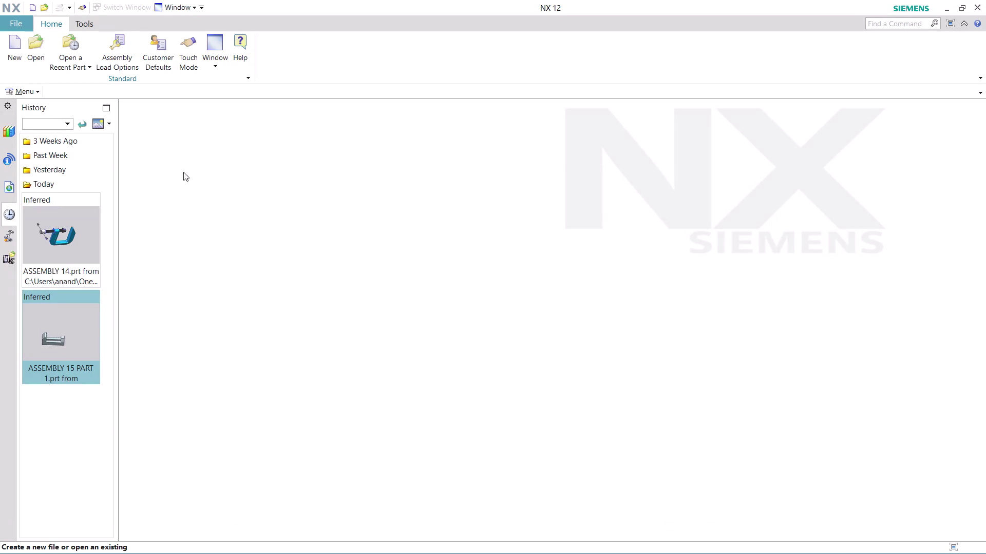
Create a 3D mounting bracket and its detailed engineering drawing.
Search Find a Command for JOURNAL commands.
click(895, 22)
text(JO)
text(URNAL)
key(Return)
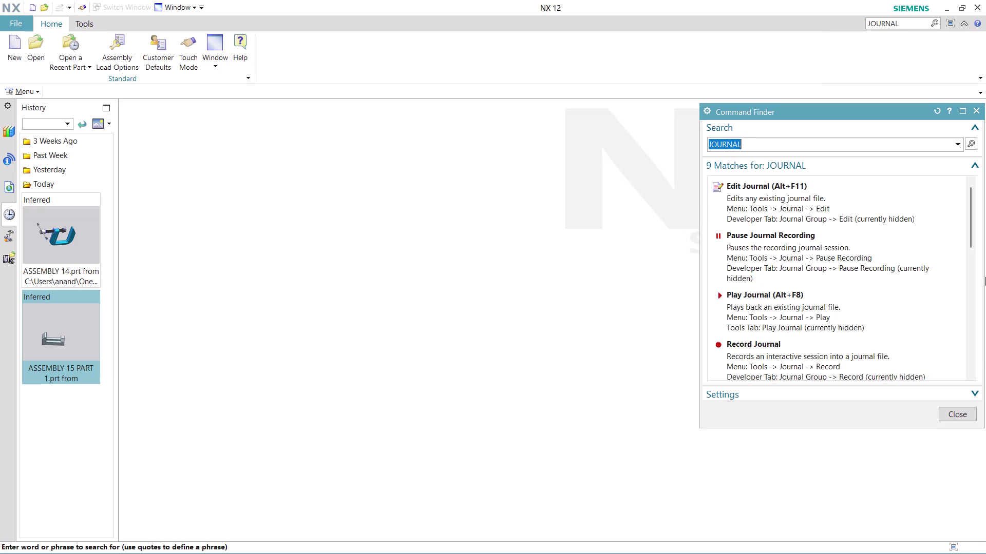
Start Record Journal from the search results and acknowledge its replay-limits notice.
scroll(down, 3)
scroll(down, 3)
scroll(down, 3)
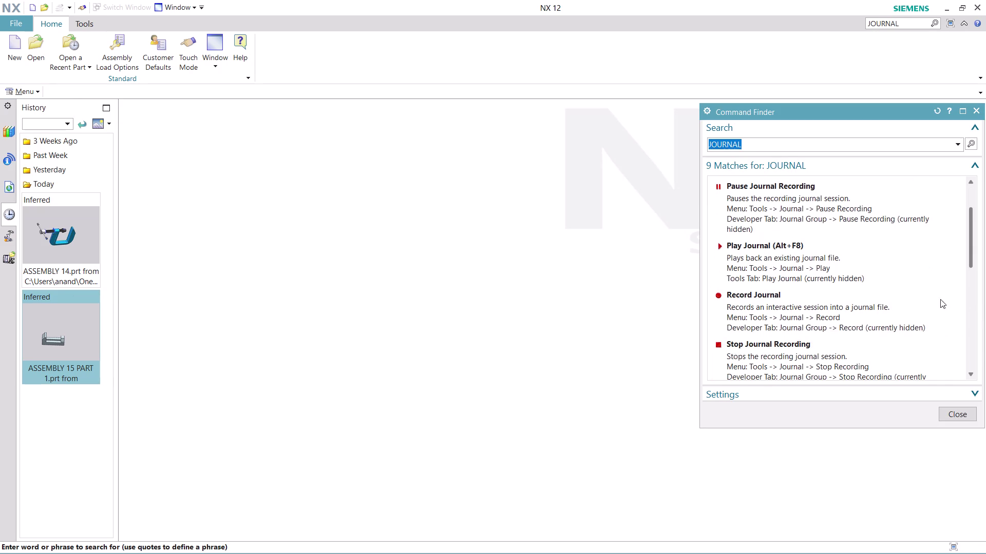
click(770, 310)
click(559, 333)
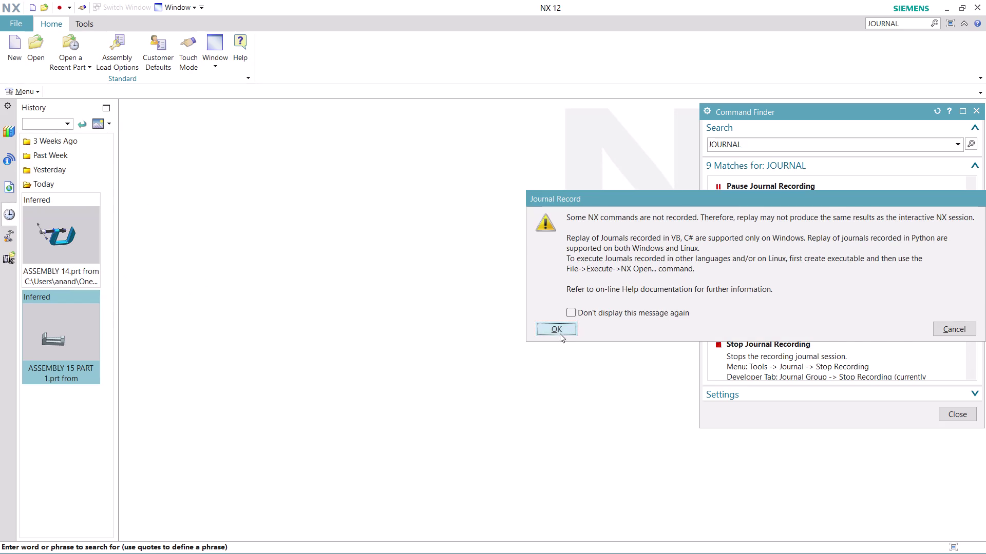
click(520, 215)
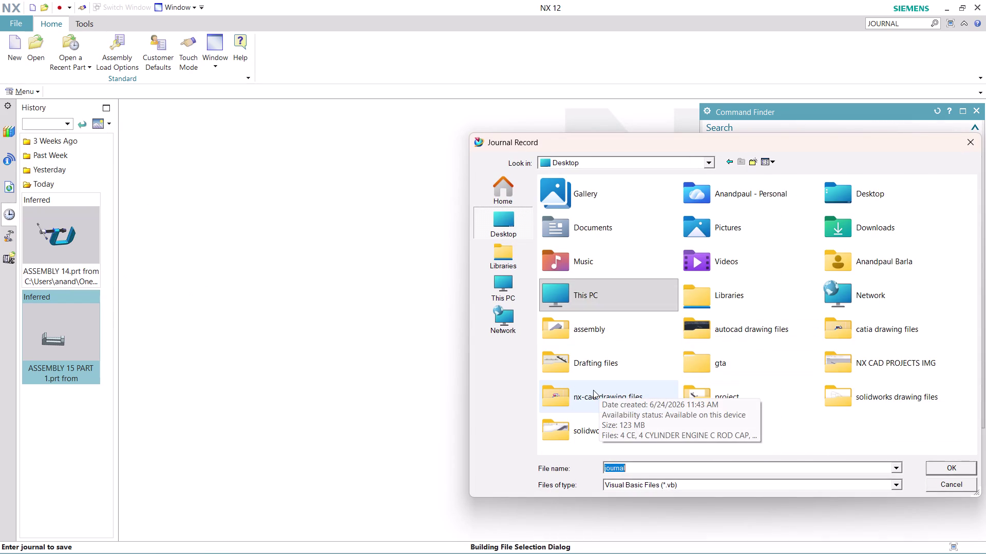
Open the nx-cad drawing files folder as the journal save location.
click(593, 390)
double_click(593, 390)
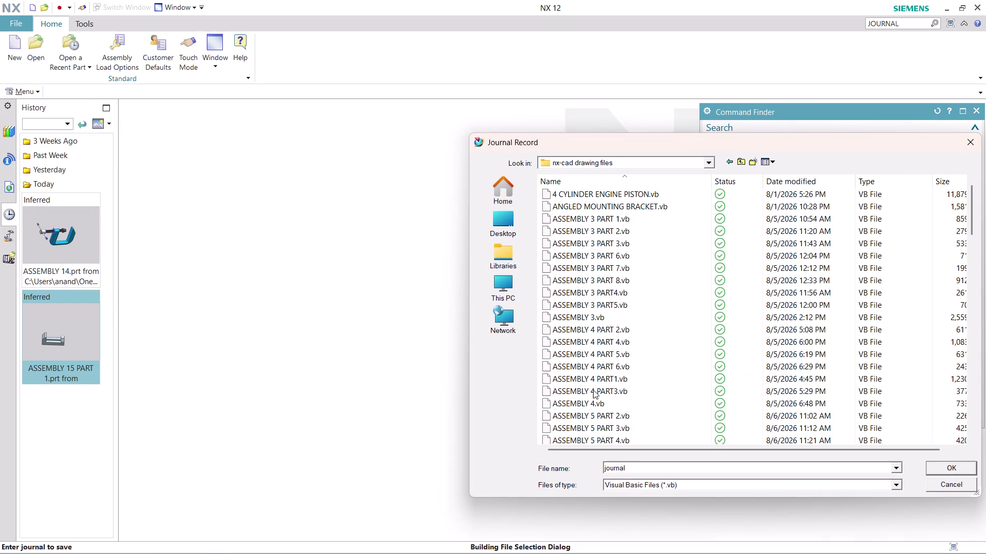
click(658, 464)
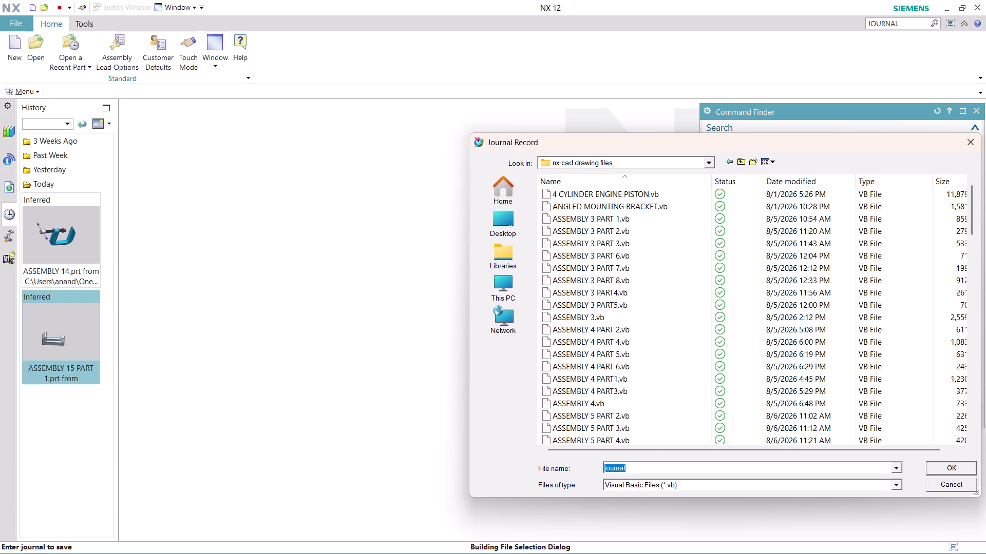
Save the journal as 'ASSEMBLY 15 PART' to begin journaling.
text(ASS)
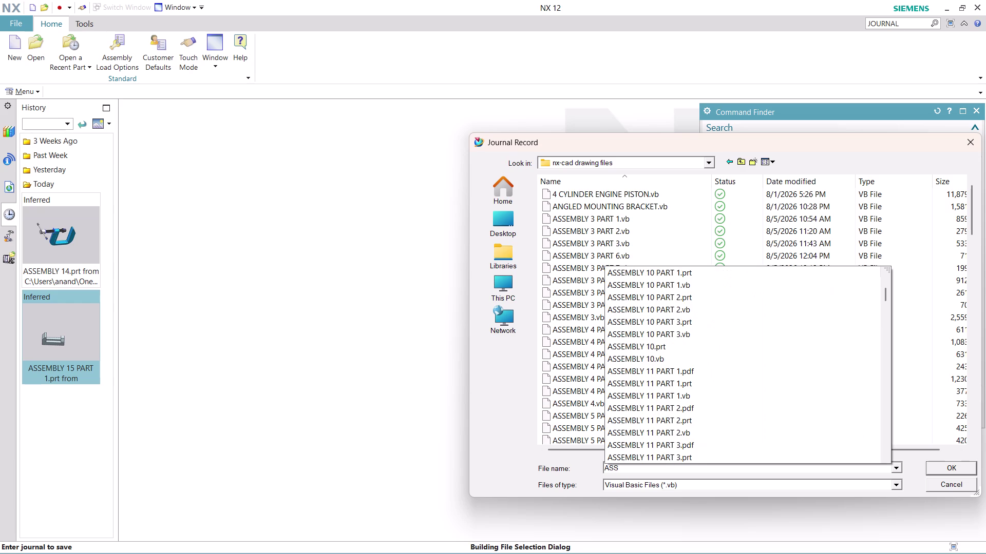
key(e)
text(MBL)
text(Y)
key(space)
text(1)
text(5)
key(space)
text(P)
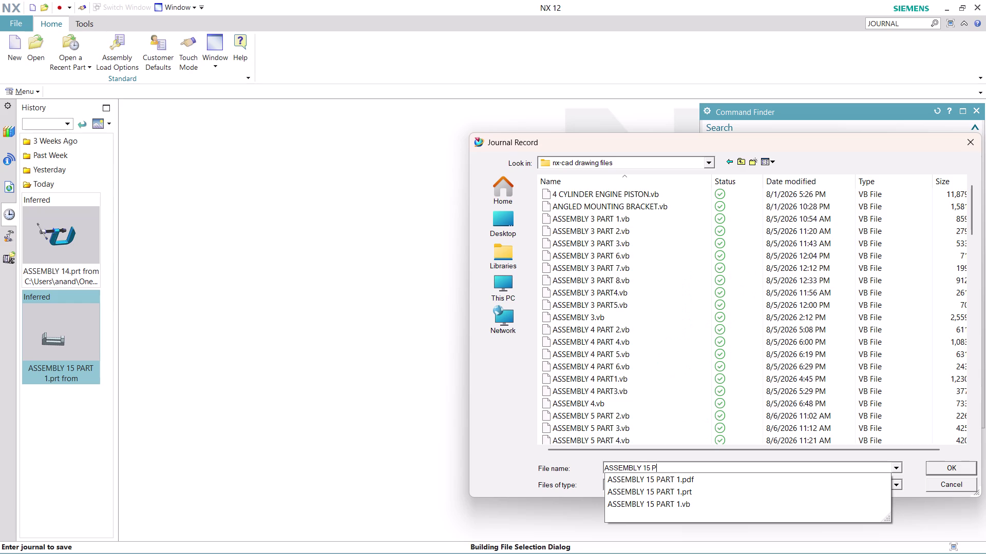
text(ART)
key(space)
key(2)
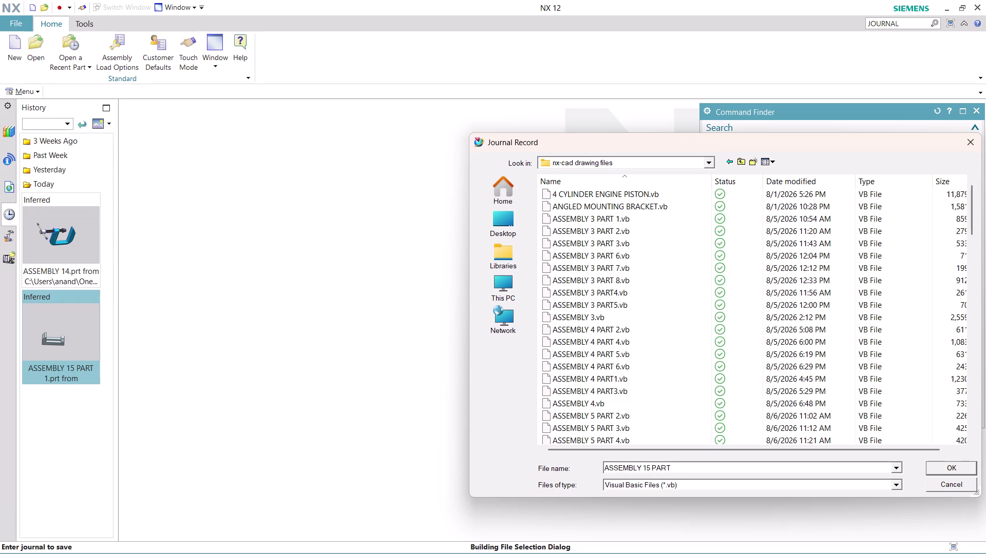
key(Return)
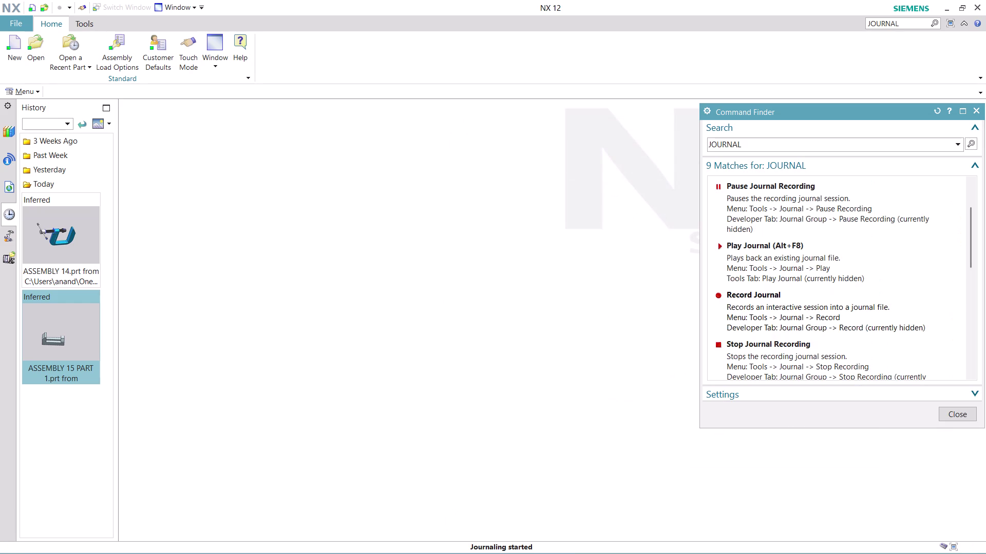
Close Command Finder and create a new Model-template part, model1.prt.
click(950, 413)
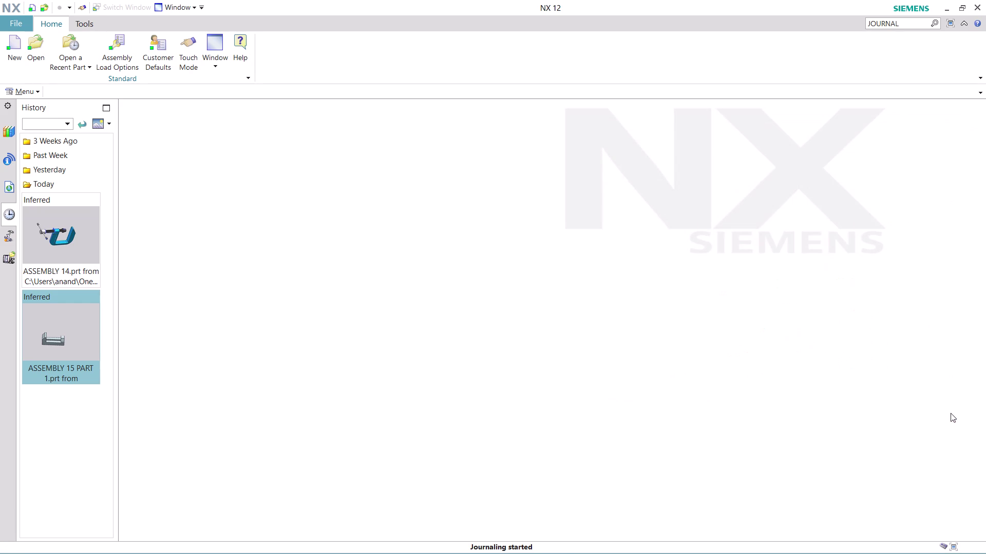
click(10, 53)
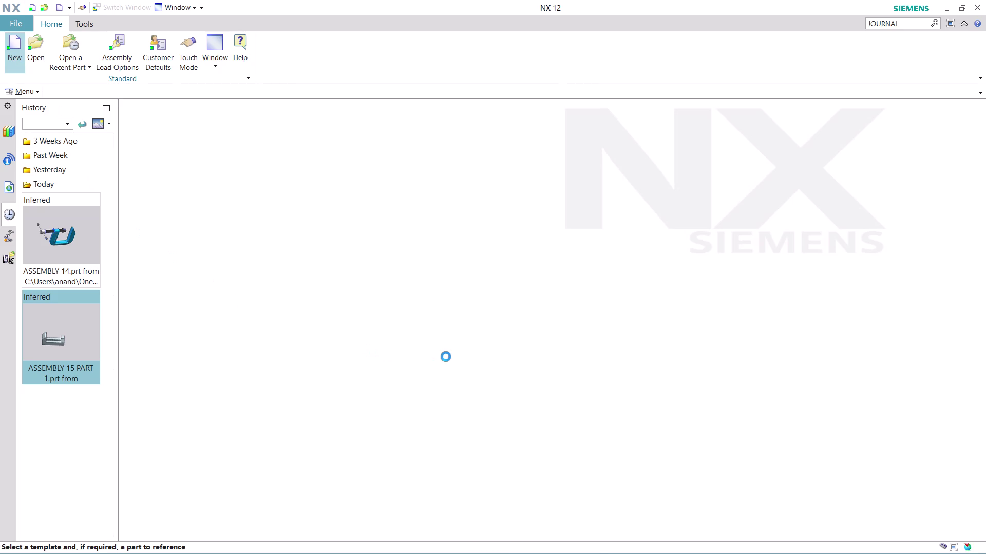
click(532, 540)
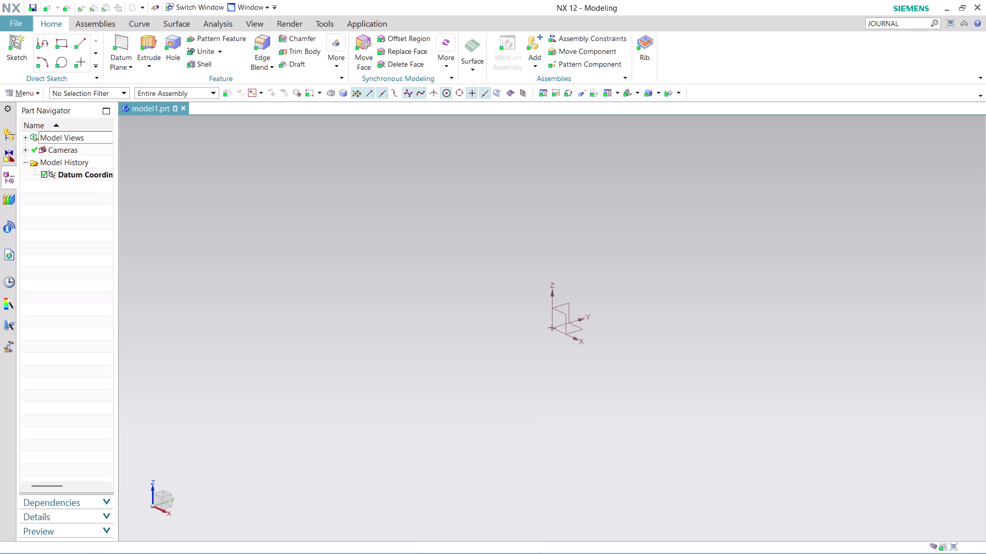
click(37, 93)
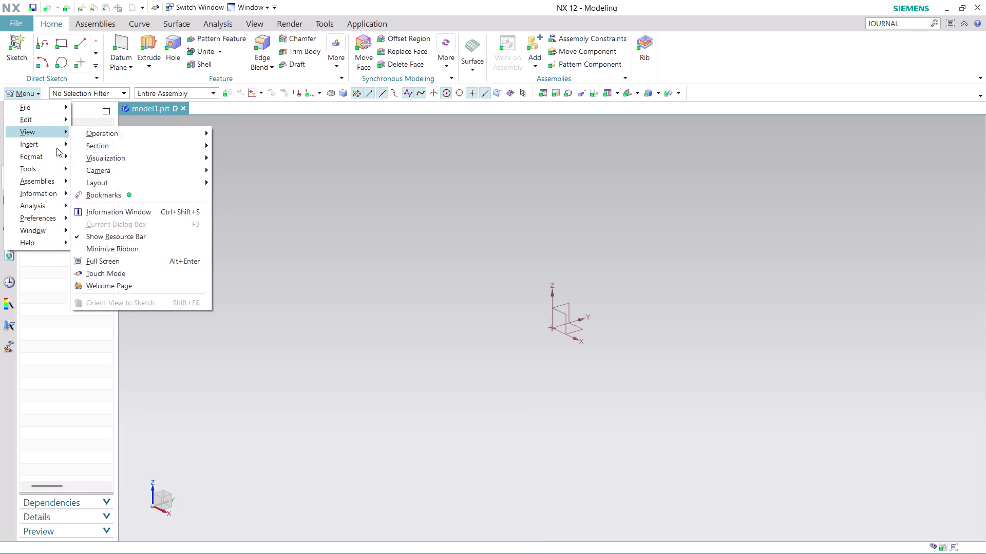
Create a sketch on a new XY plane with horizontal orientation and origin at 0,0,0.
click(130, 153)
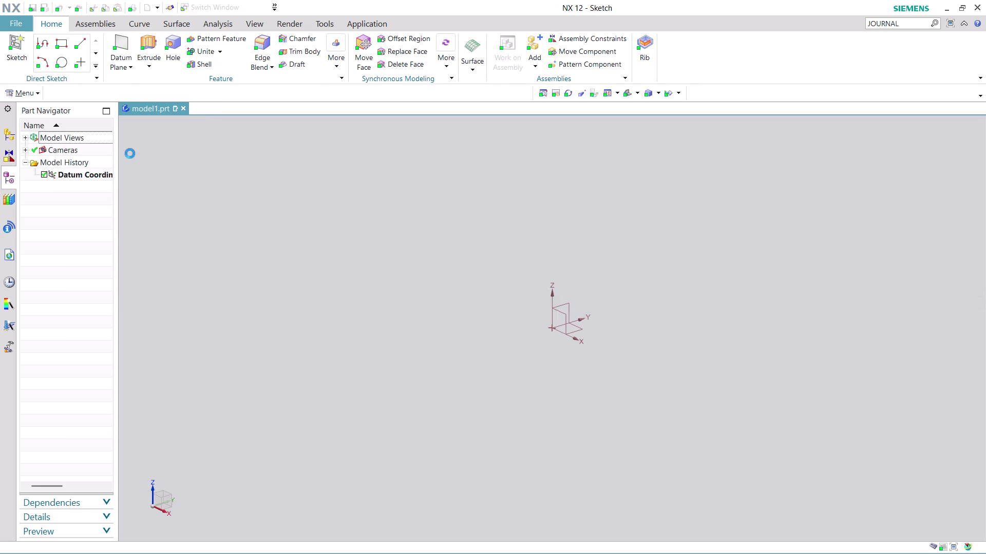
click(166, 175)
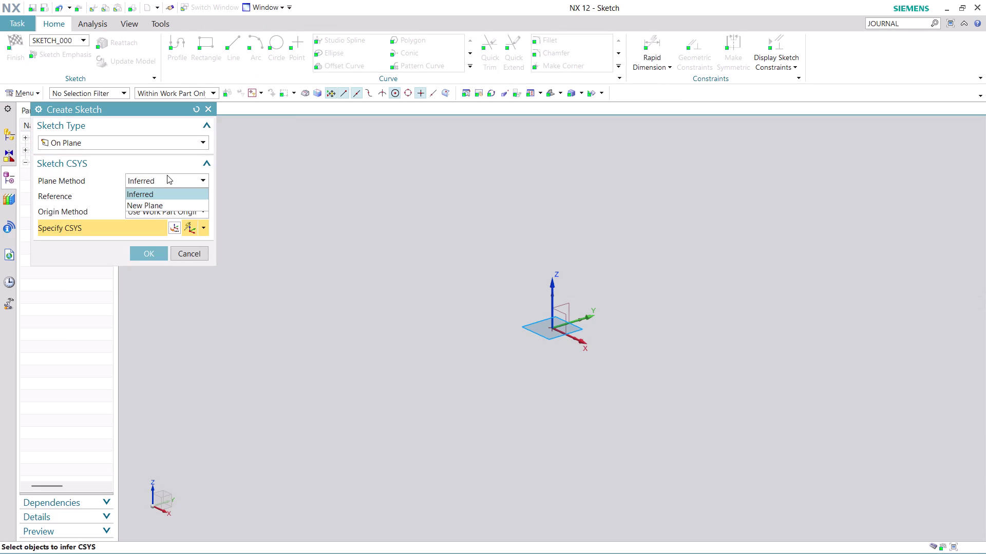
click(167, 202)
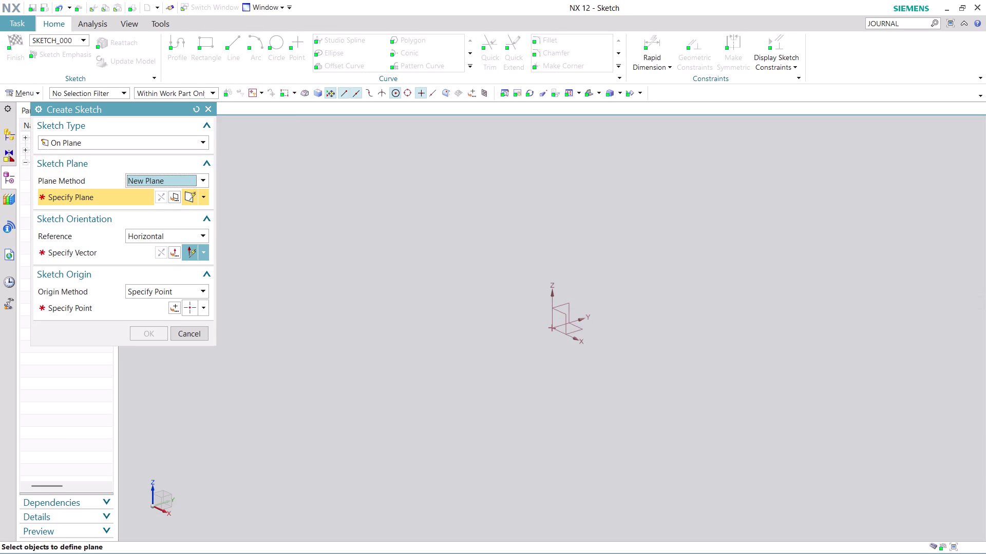
click(576, 327)
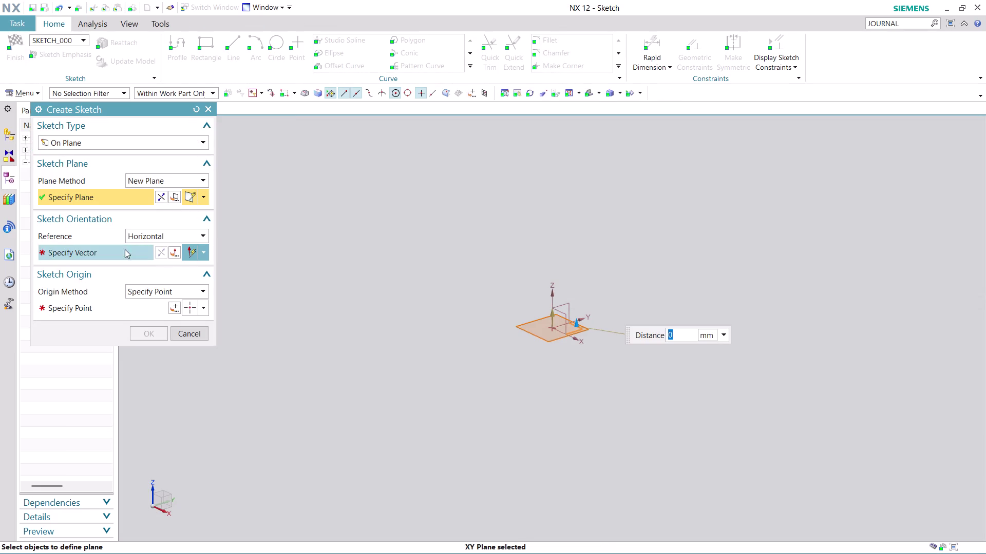
click(84, 255)
click(578, 320)
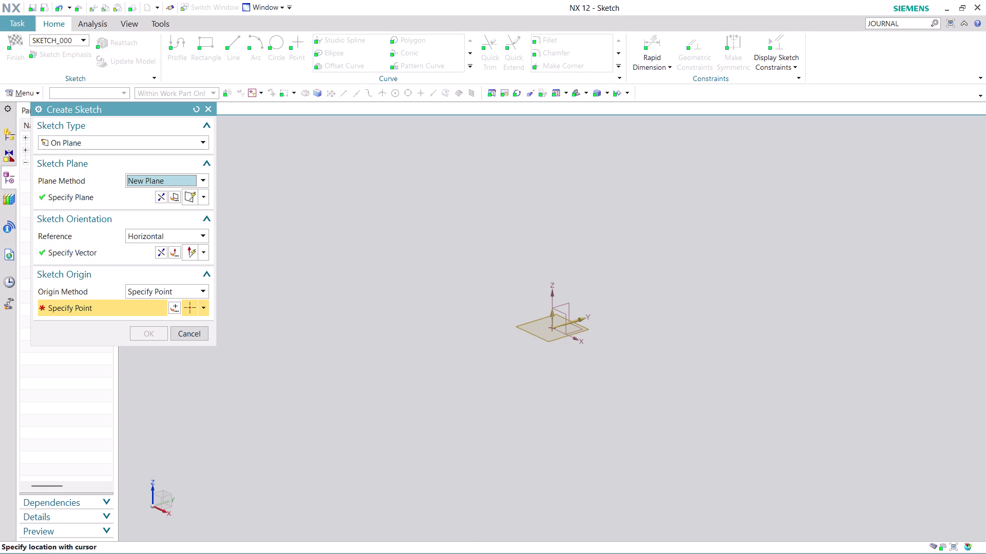
click(178, 308)
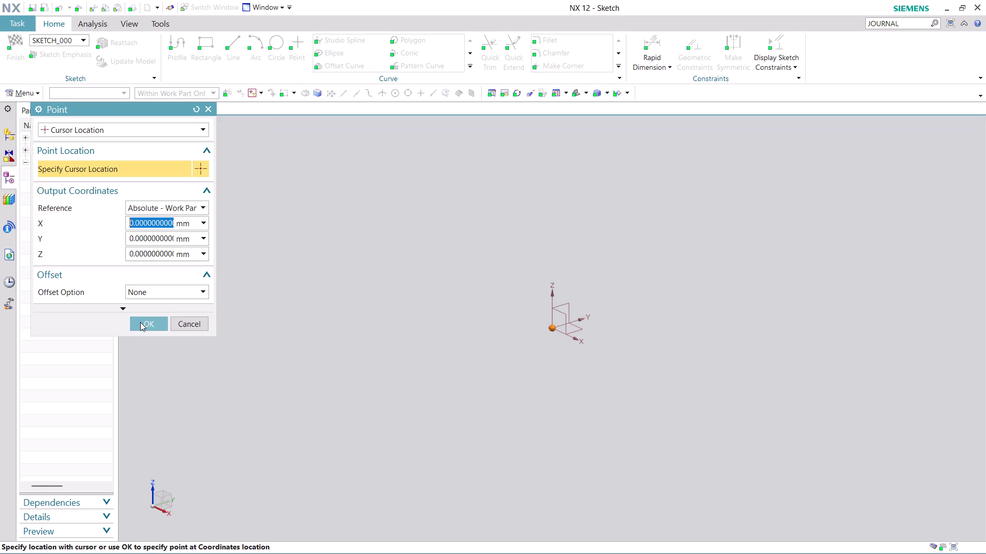
click(140, 323)
click(145, 330)
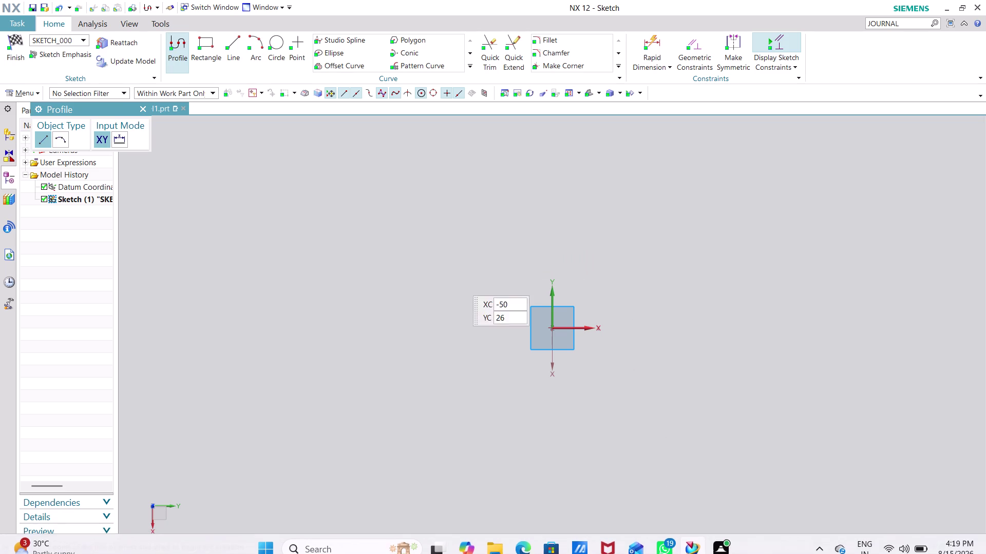
Start the profile at -50,26 and draw lines of 103, 97, 26 and 66.
click(485, 323)
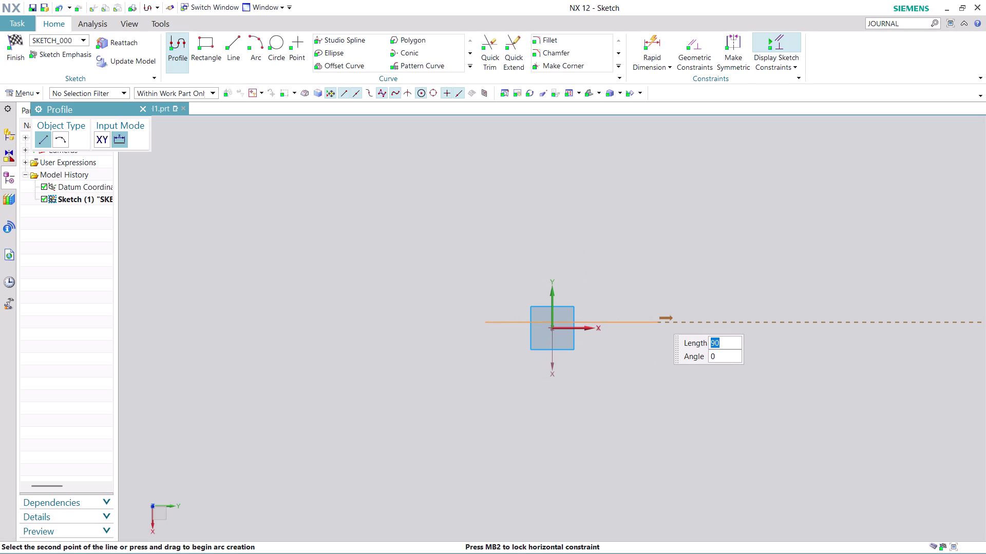
click(683, 316)
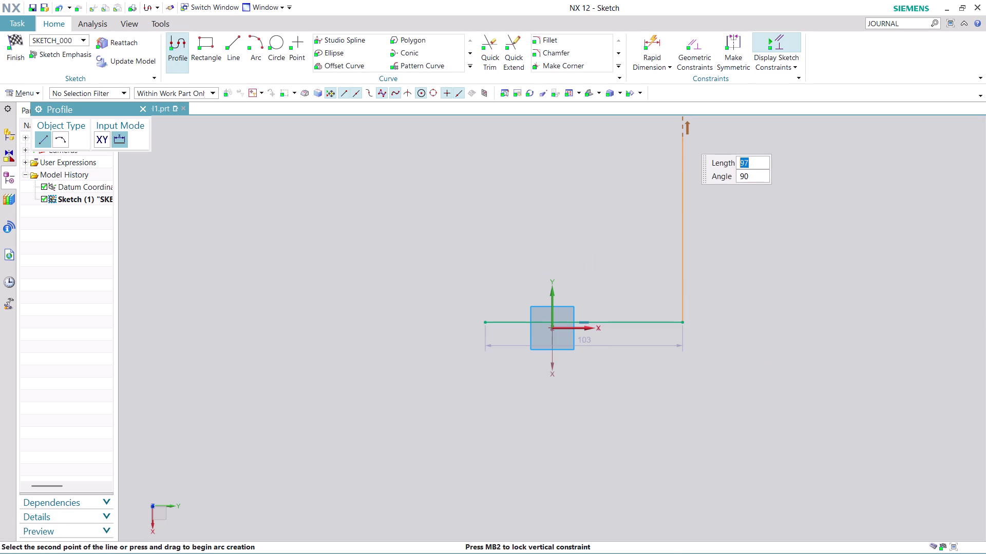
click(684, 137)
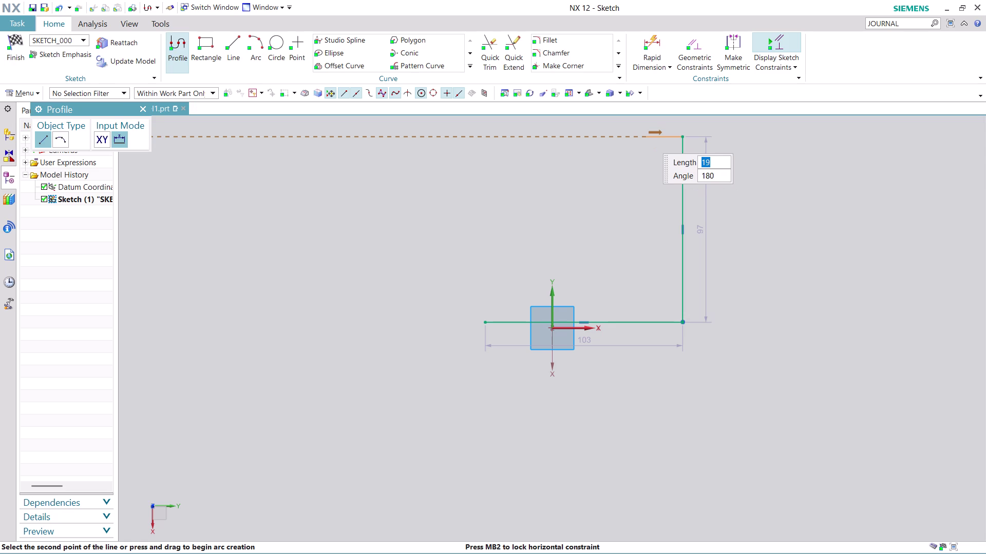
click(633, 138)
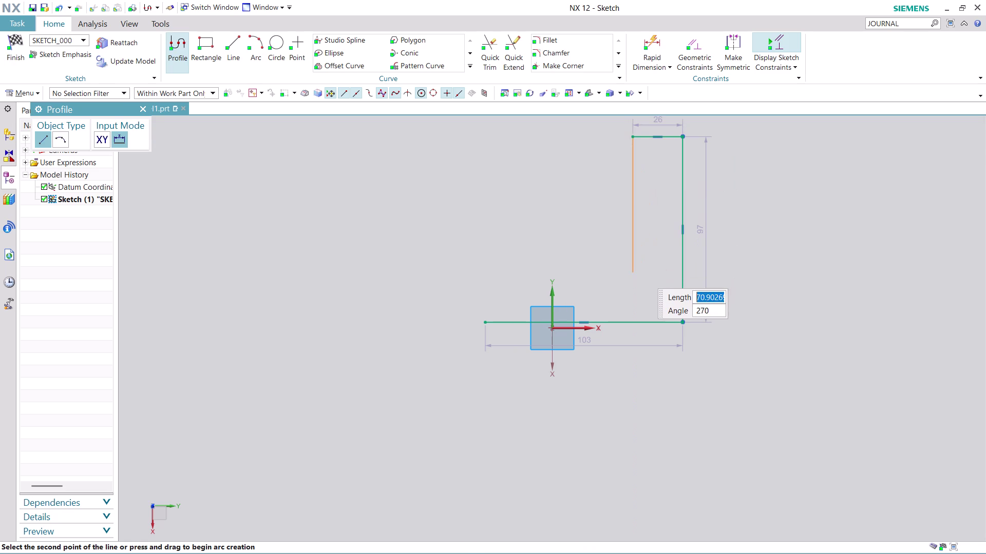
click(638, 264)
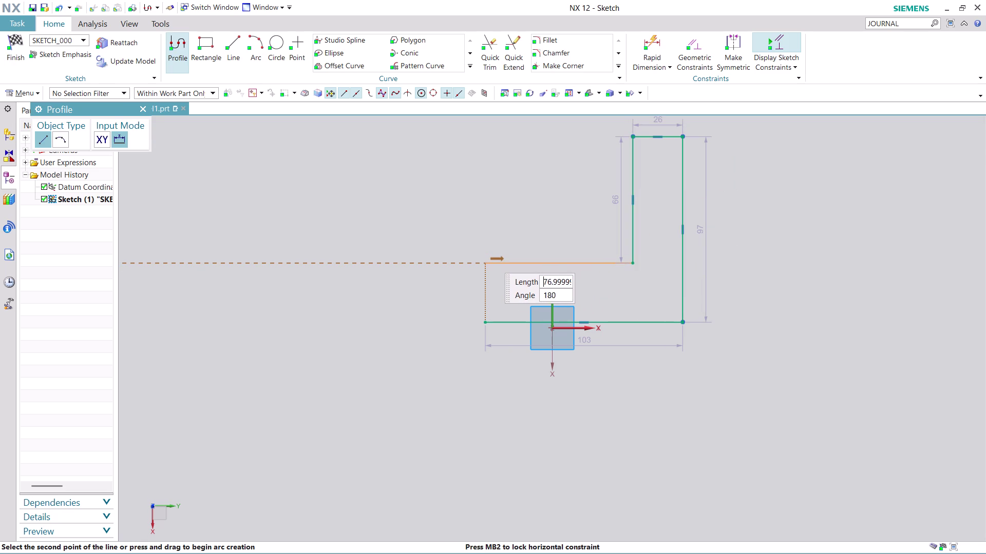
Draw the 77 line, then close the profile back at its starting point.
click(485, 259)
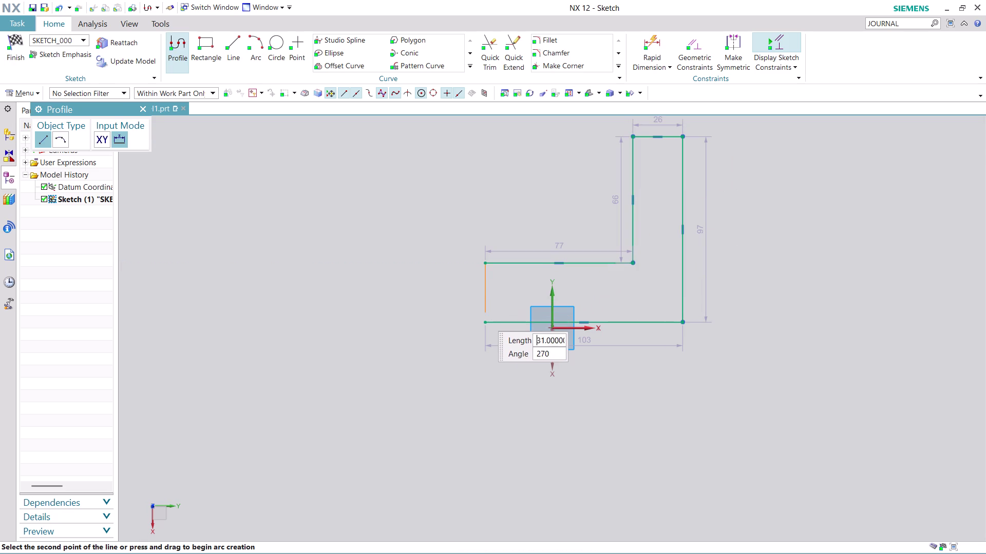
click(484, 322)
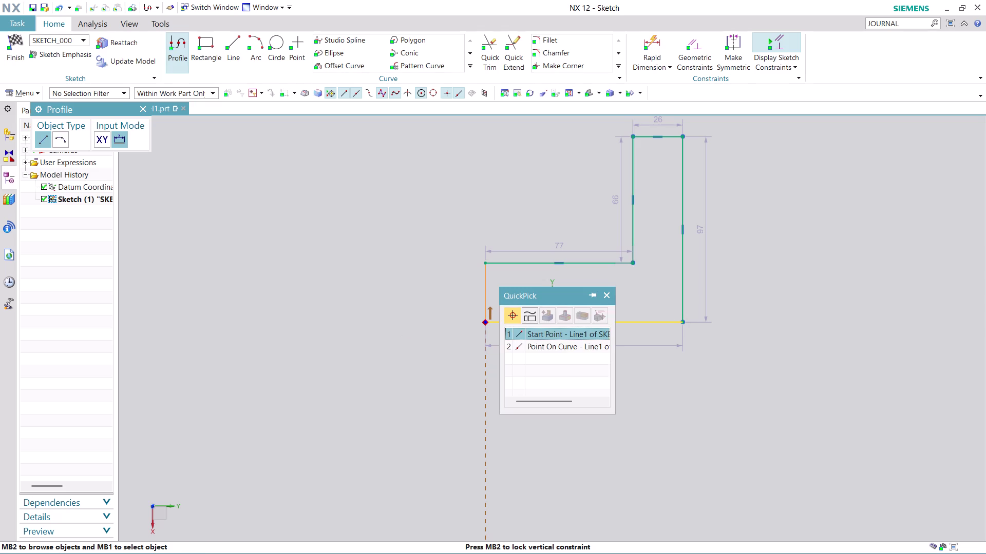
click(533, 330)
scroll(down, 3)
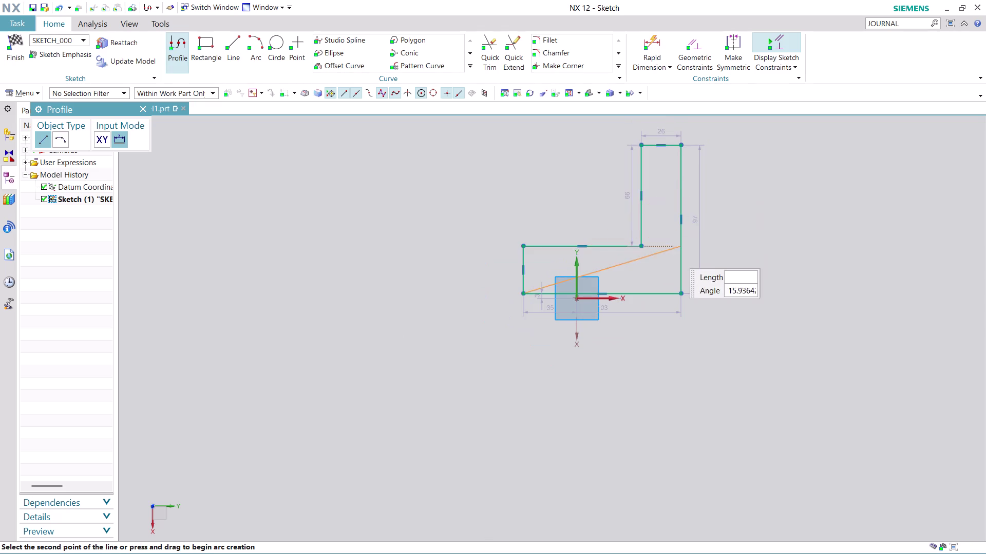
key(Escape)
scroll(up, 3)
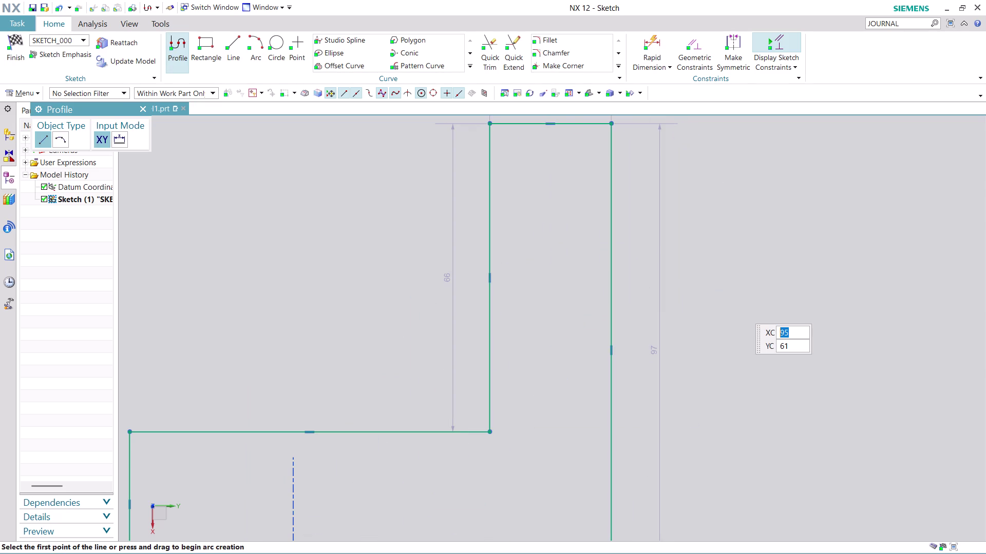